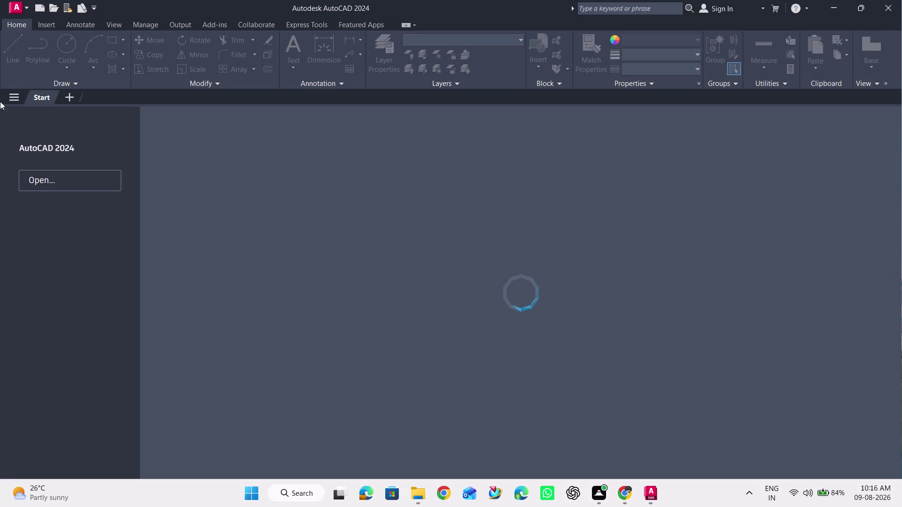
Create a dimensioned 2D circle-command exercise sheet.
Create a new drawing, Drawing1, from the acadiso template.
click(15, 8)
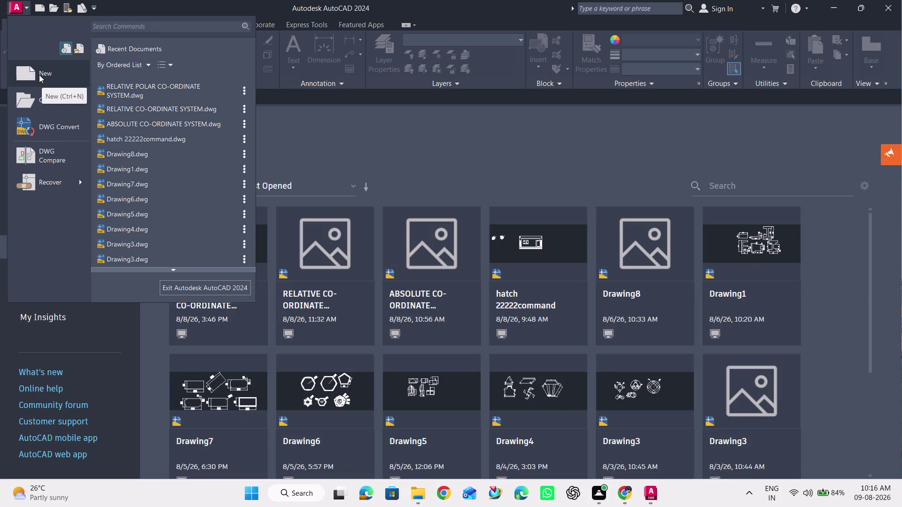
click(39, 75)
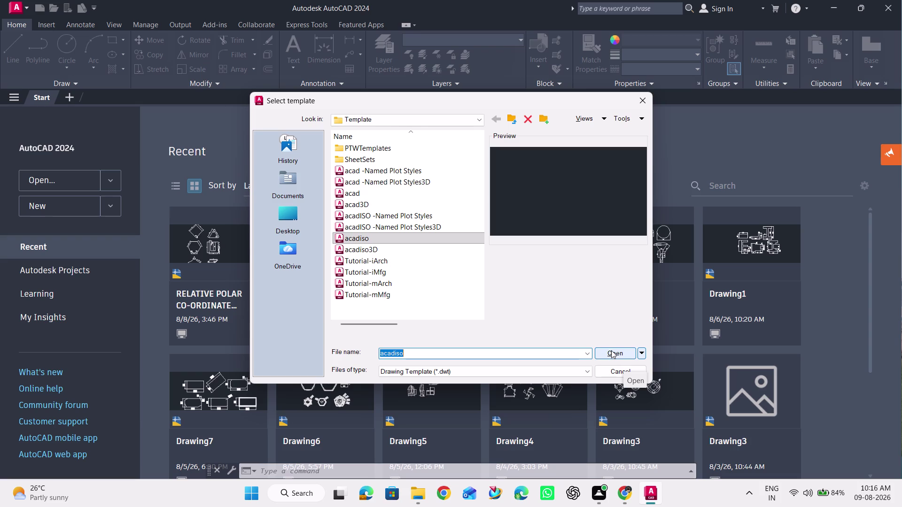
click(611, 350)
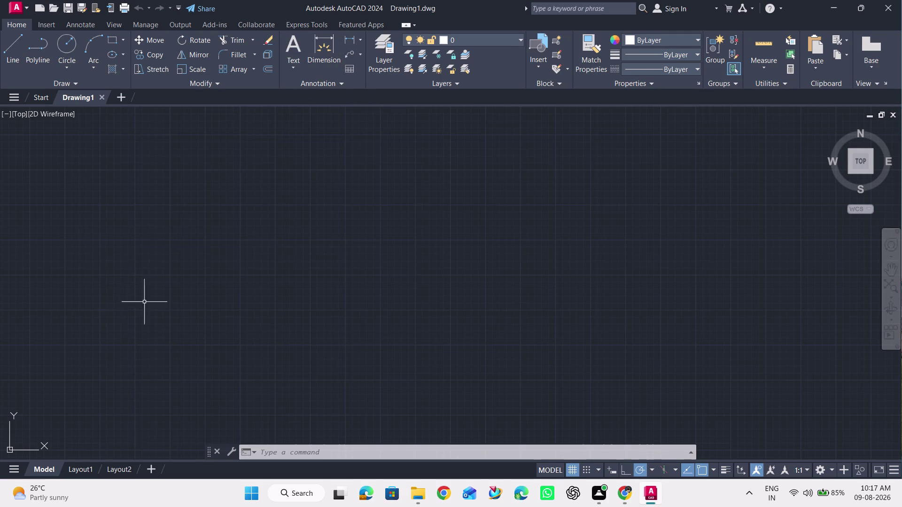
scroll(down, 3)
scroll(down, 3)
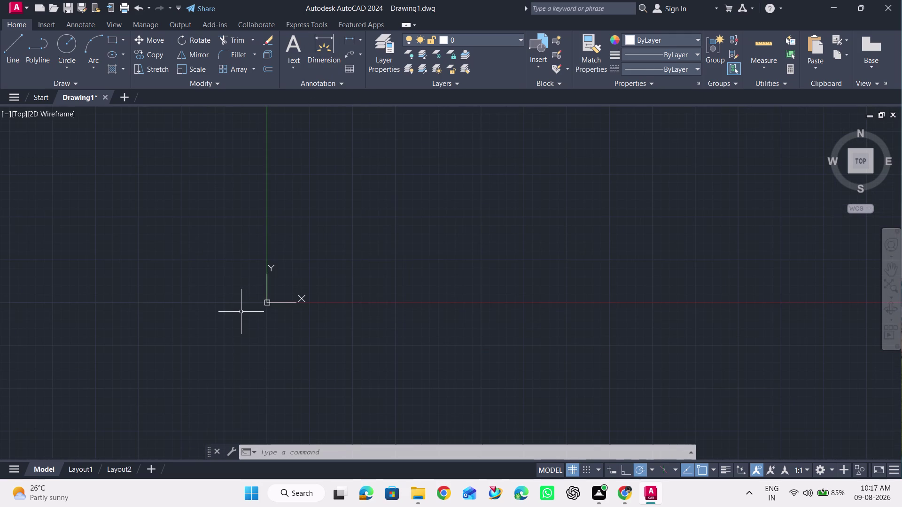
scroll(up, 3)
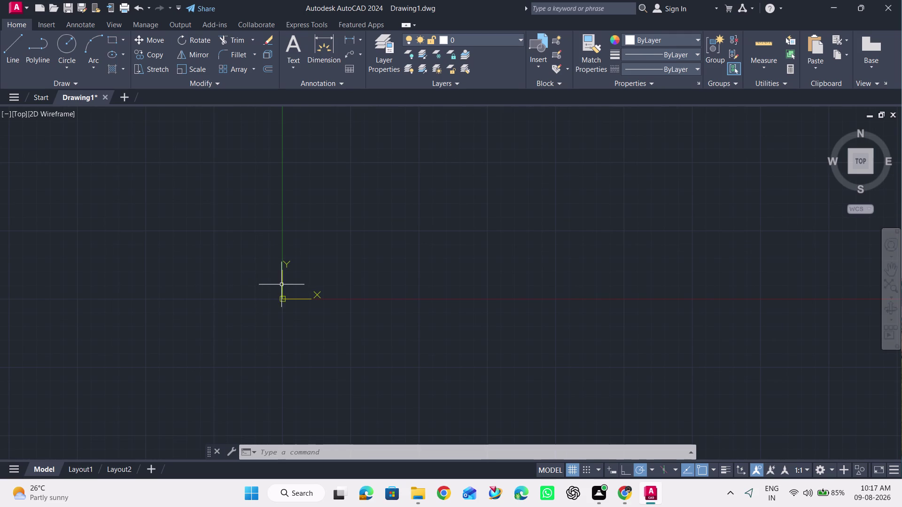
scroll(up, 3)
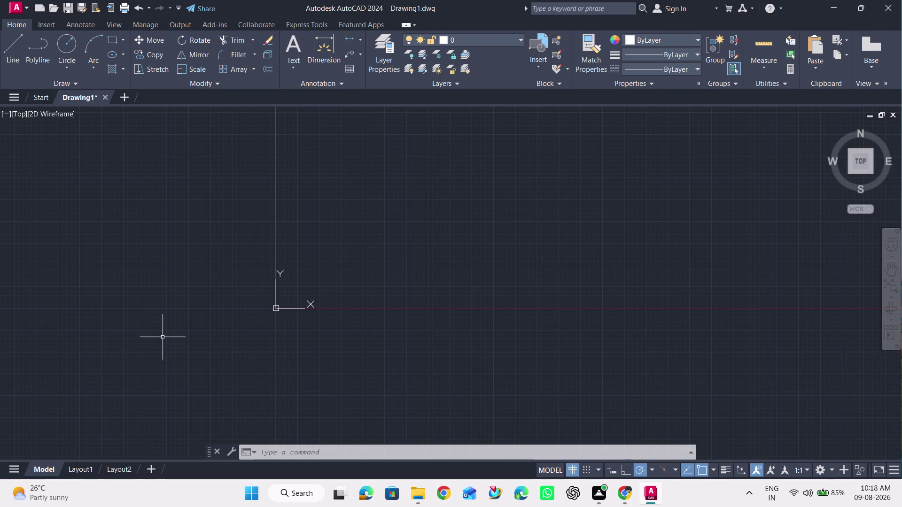
scroll(up, 3)
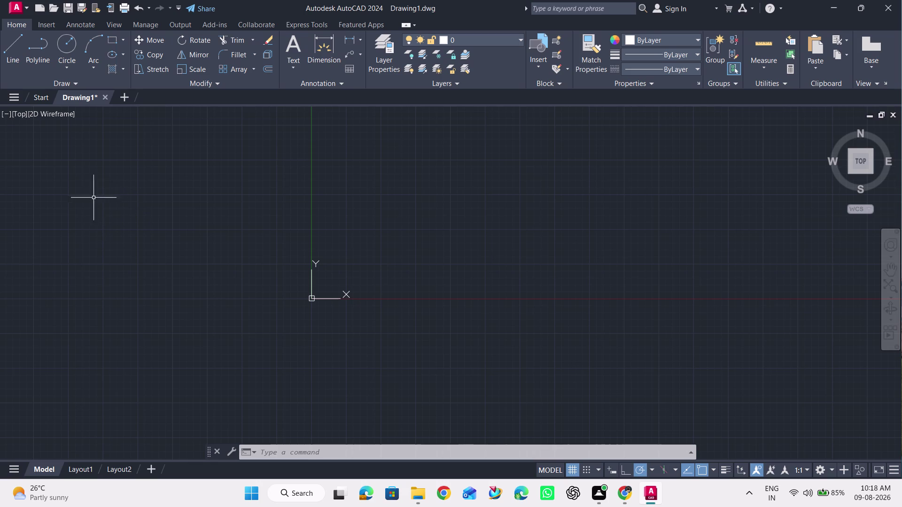
scroll(up, 3)
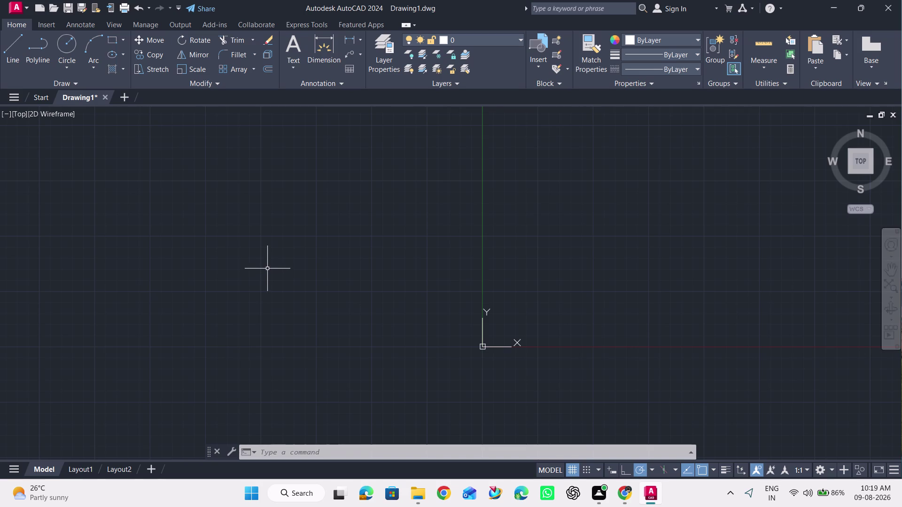
scroll(down, 3)
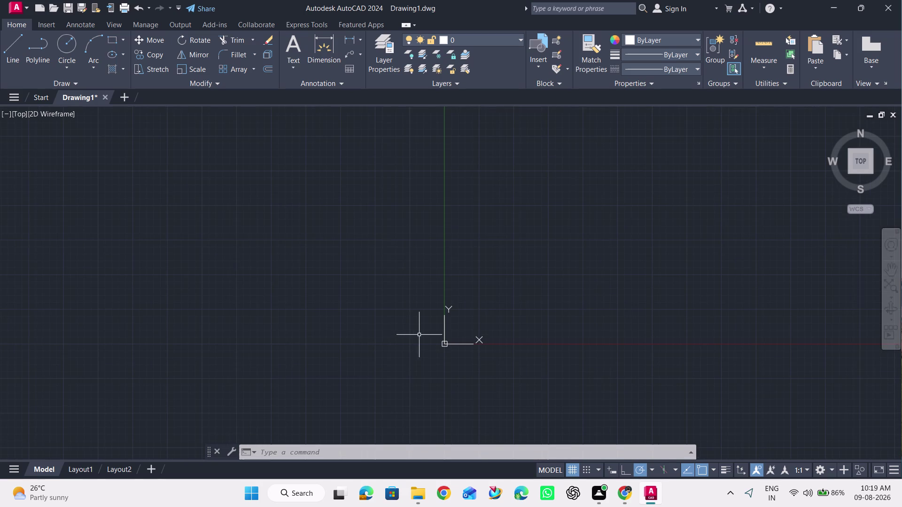
scroll(down, 3)
scroll(down, 3)
scroll(up, 3)
scroll(up, 3)
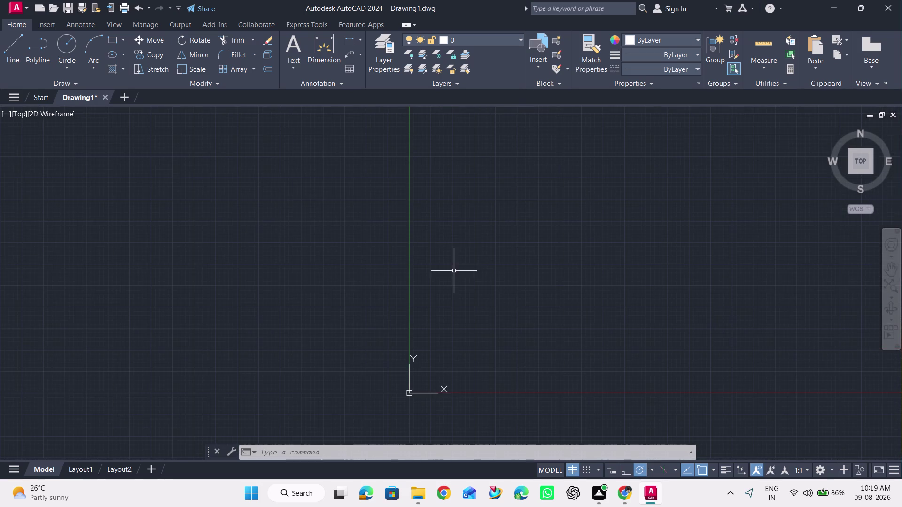
scroll(down, 3)
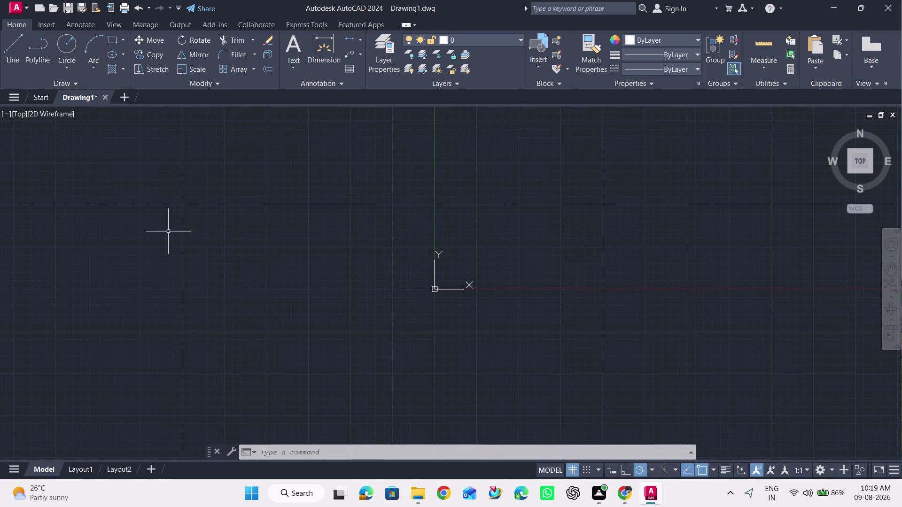
click(71, 42)
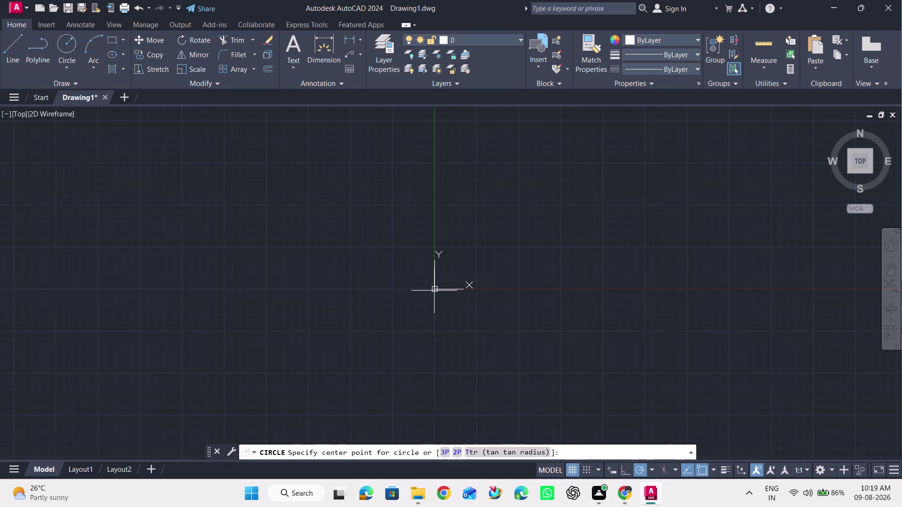
Turn on Ortho mode while the circle command waits for its center point.
click(713, 470)
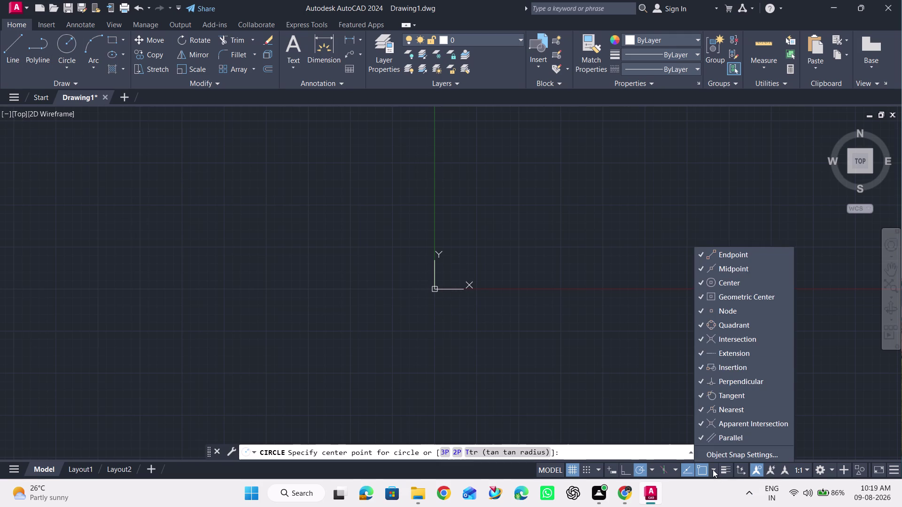
click(713, 470)
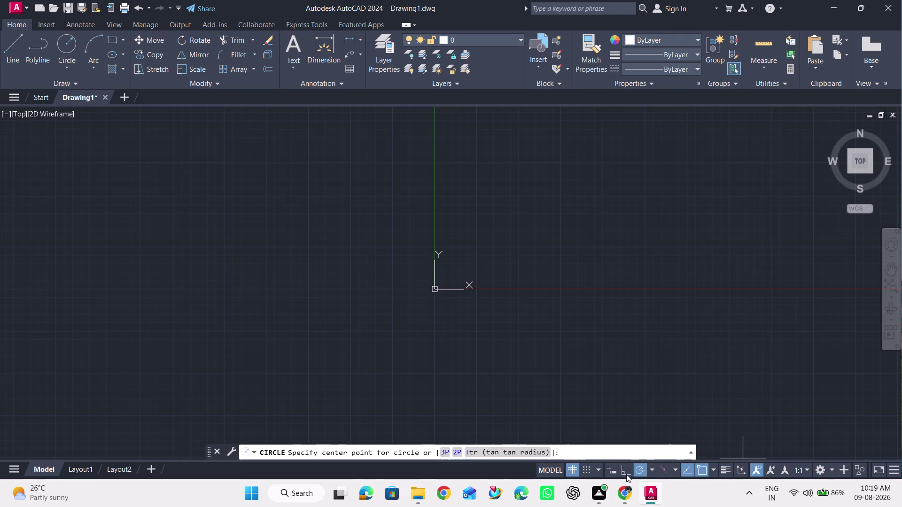
click(623, 474)
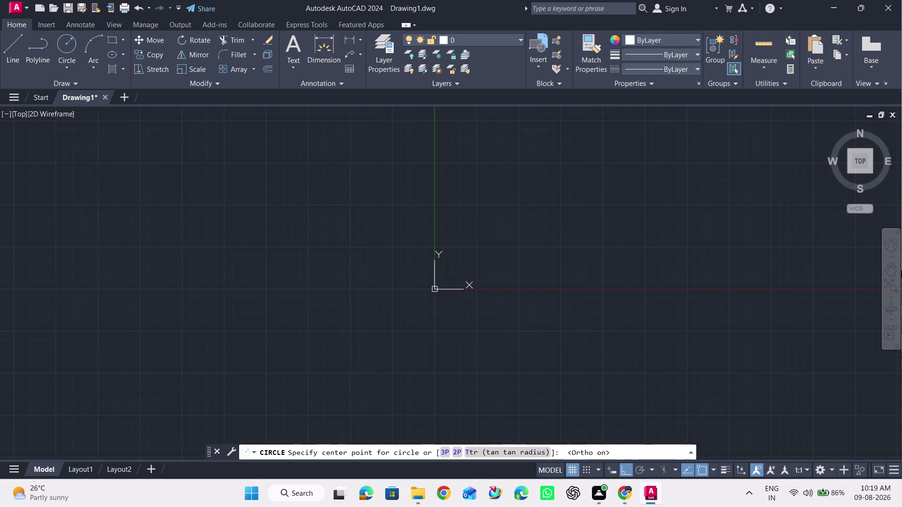
scroll(up, 3)
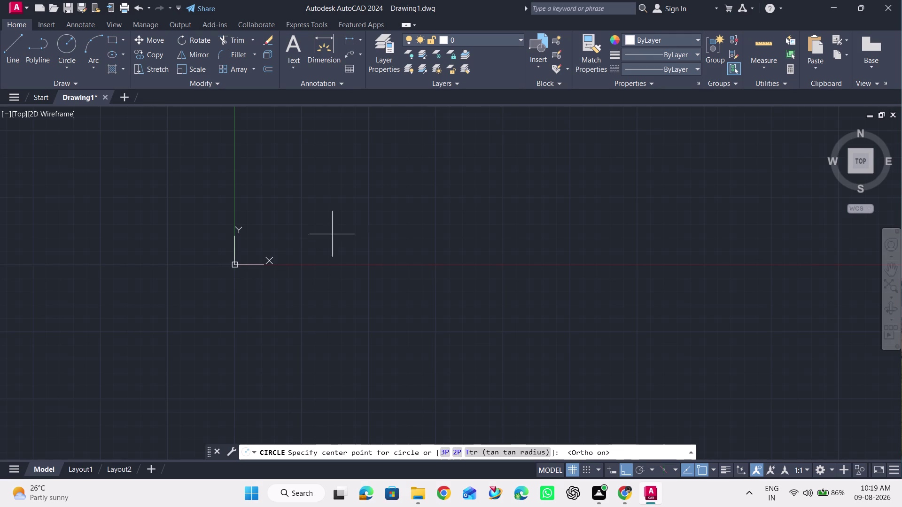
Draw a circle of radius 50 centred at 0,0 and zoom in so it fills the view.
key(0)
text(,0)
key(Return)
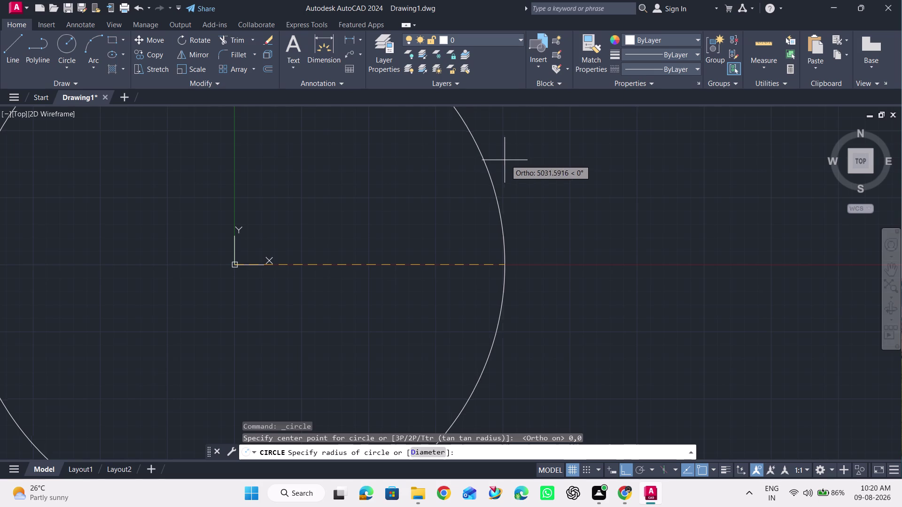
text(50)
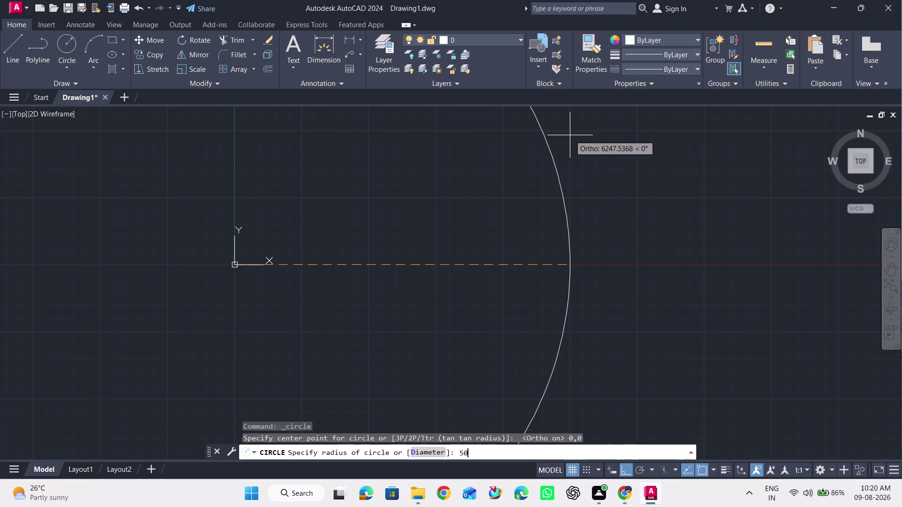
key(Return)
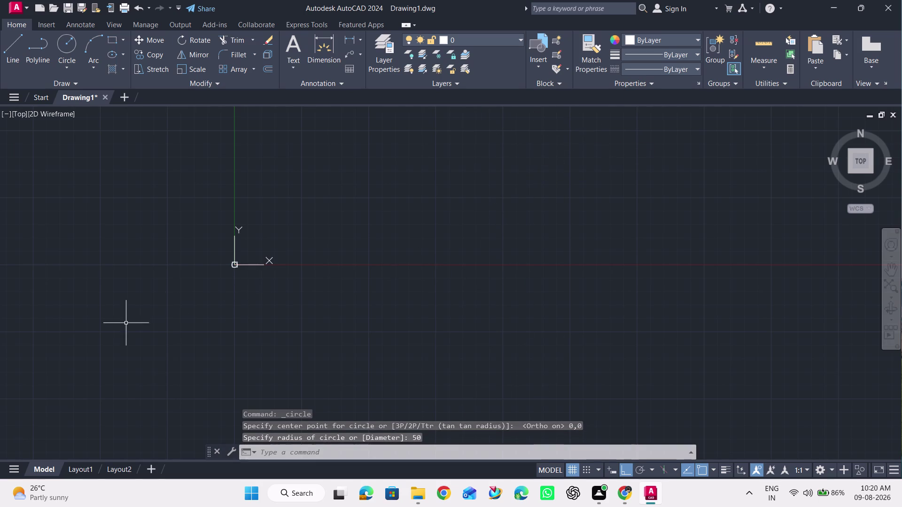
scroll(up, 3)
scroll(up, 3)
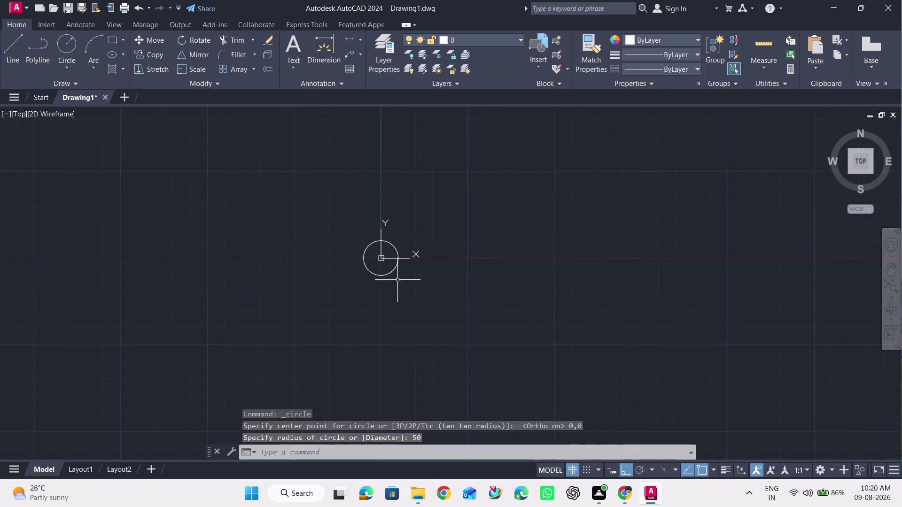
scroll(up, 3)
scroll(up, 3)
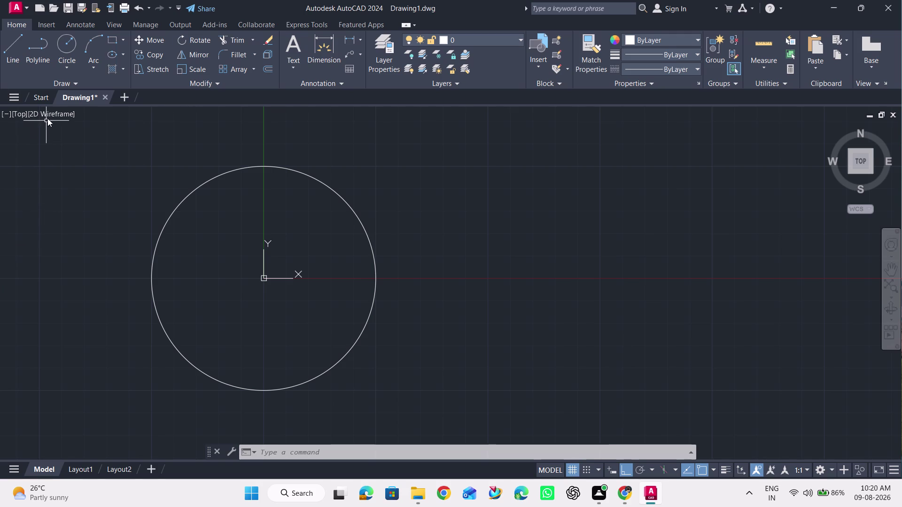
click(68, 64)
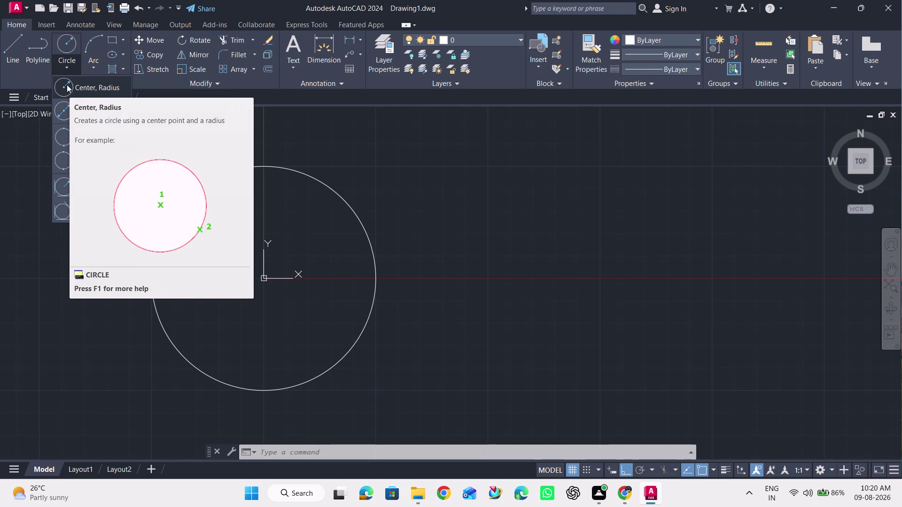
click(66, 84)
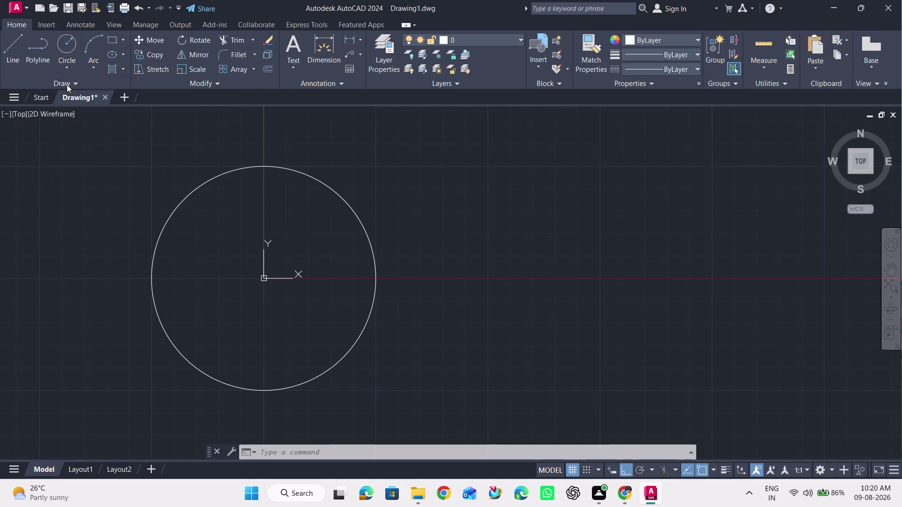
Center a new circle on the big circle's top quadrant and enter radius 20.
click(262, 168)
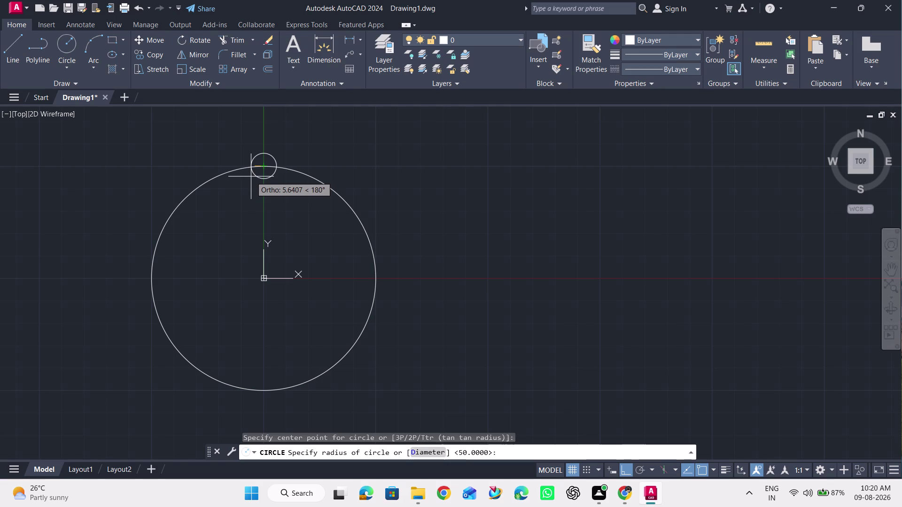
text(20)
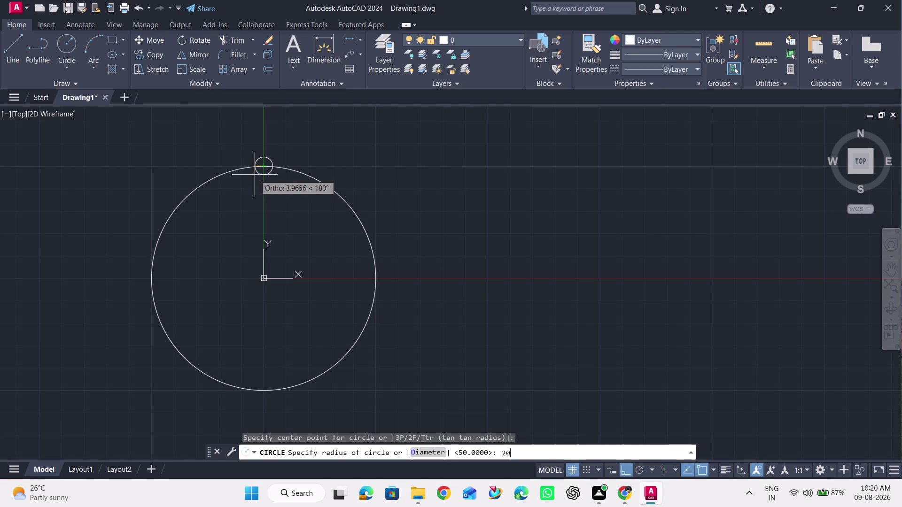